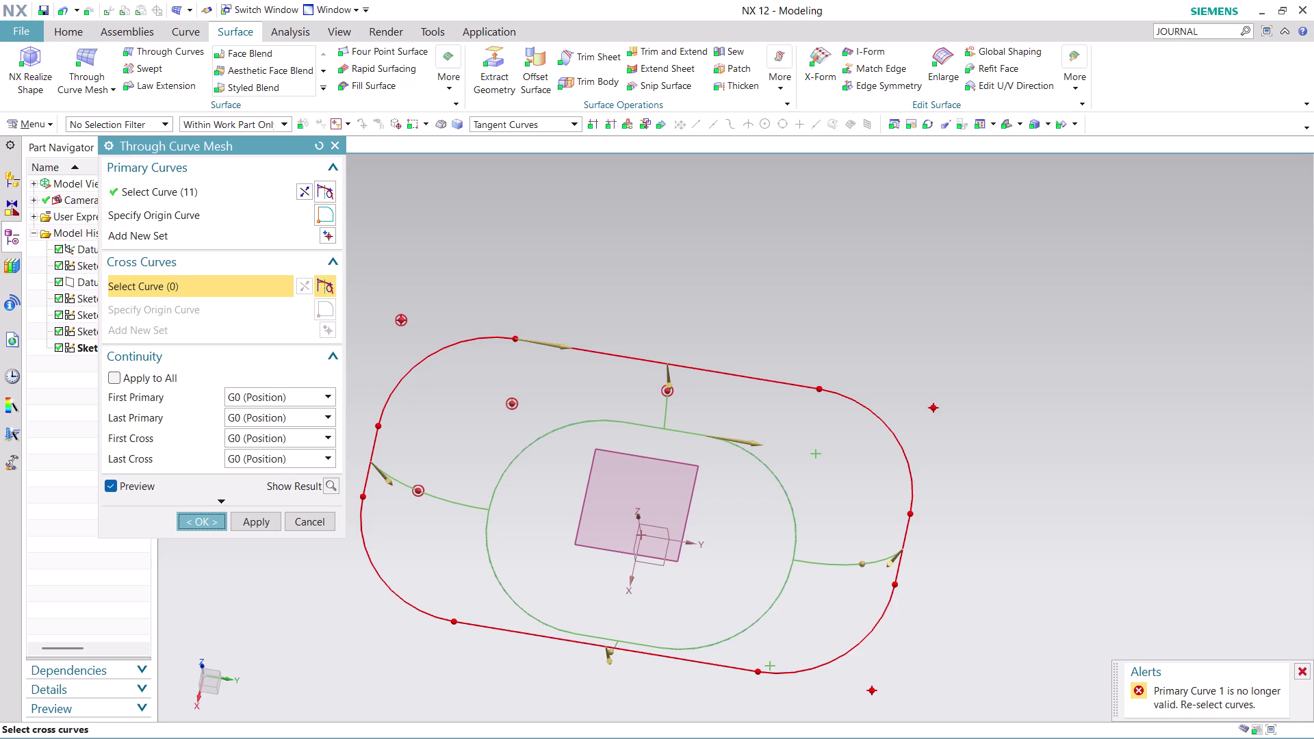
Cancel the failed Through Curve Mesh surface and start a Through Curves surface.
key(Escape)
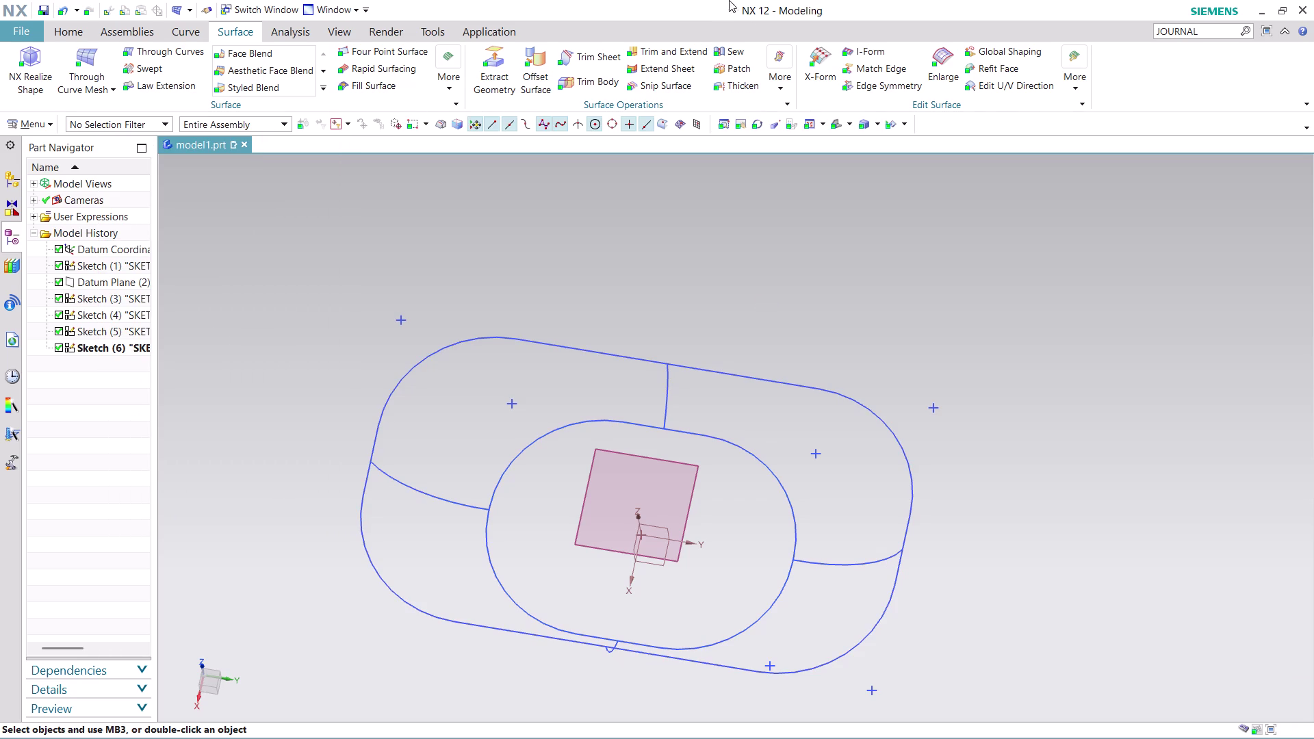
click(174, 52)
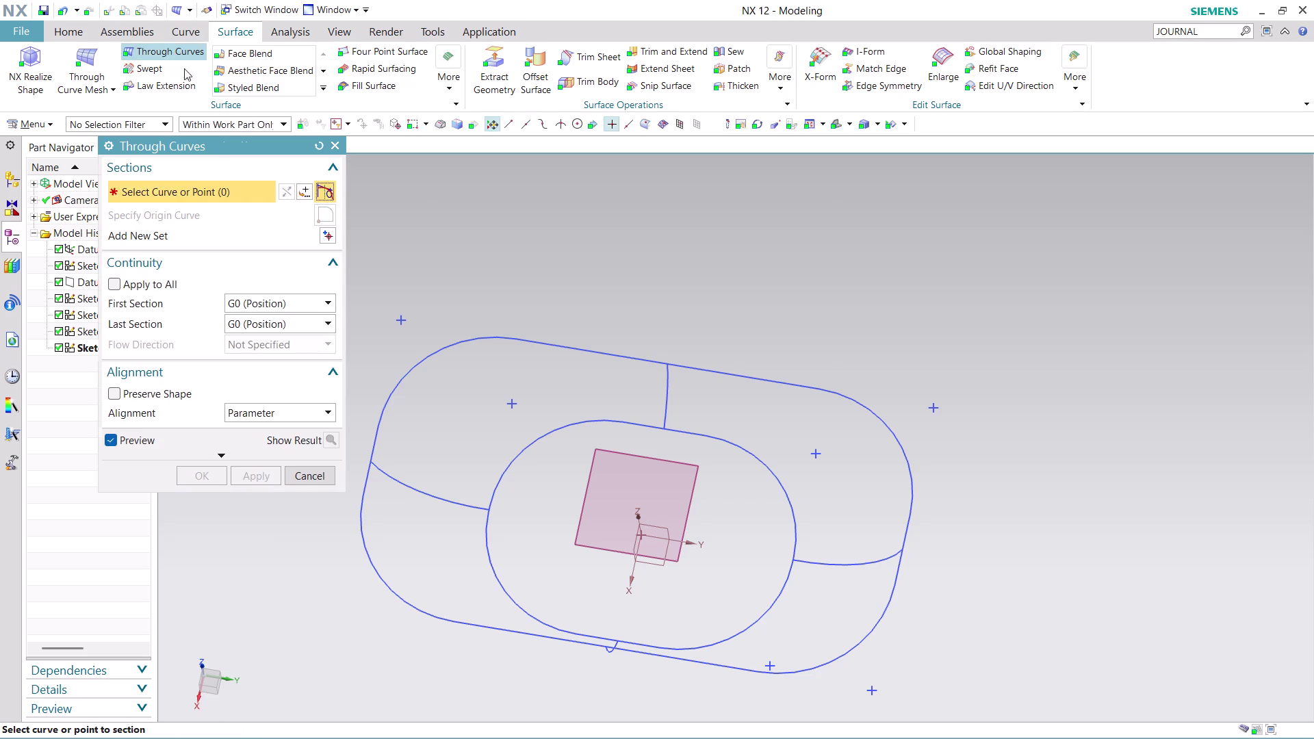
Set the outer rounded-rectangle loop as the first section.
click(375, 453)
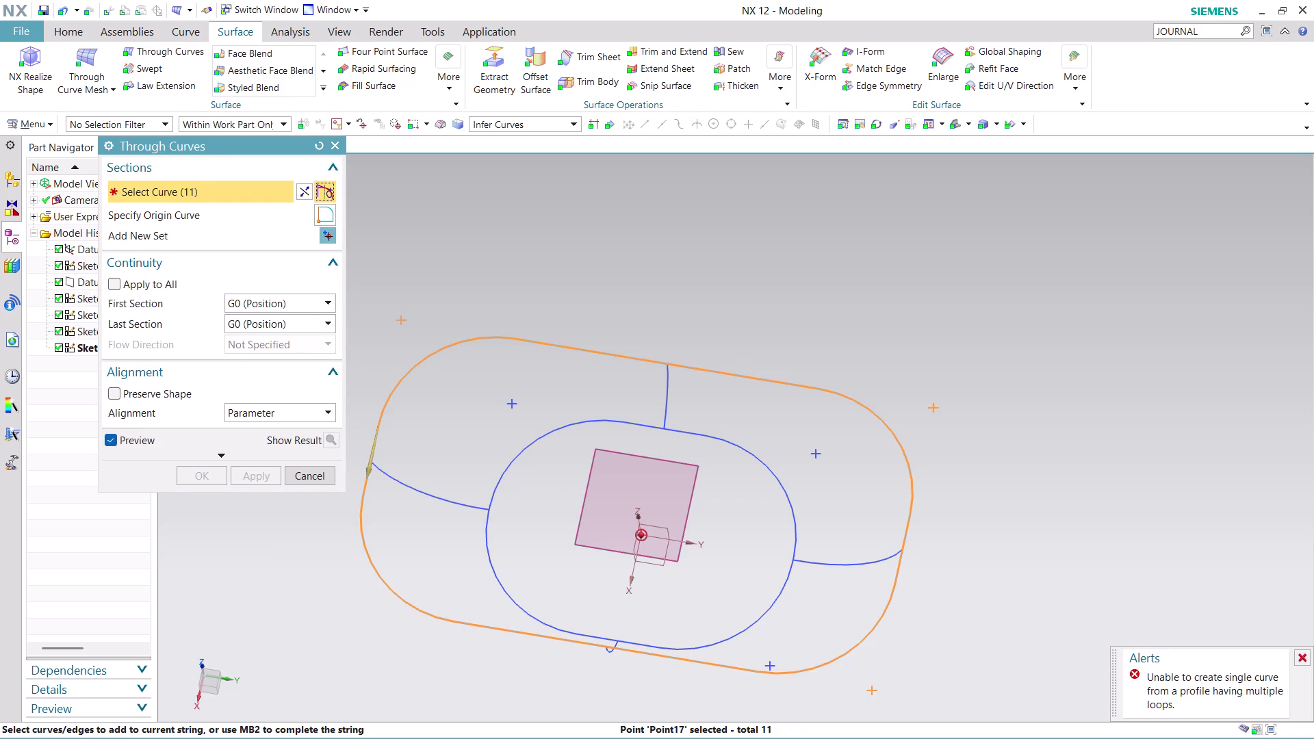
click(307, 192)
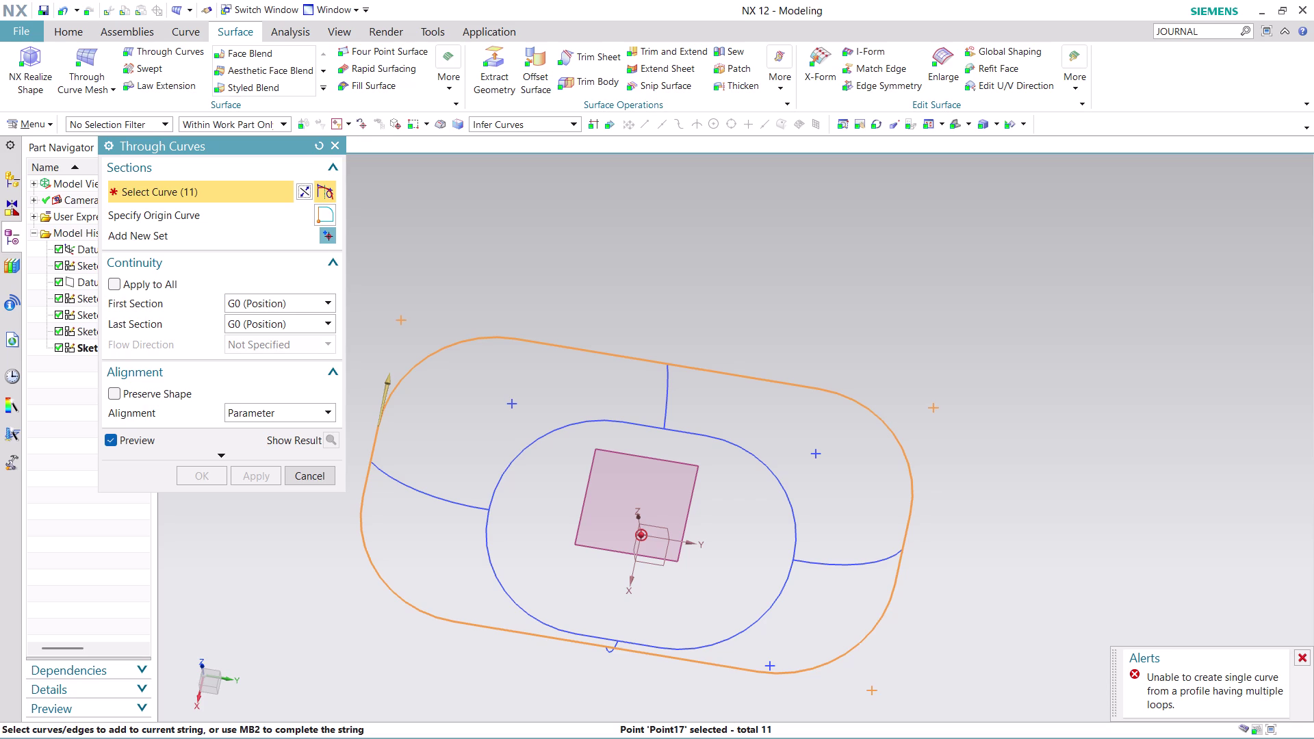
middle_click(548, 259)
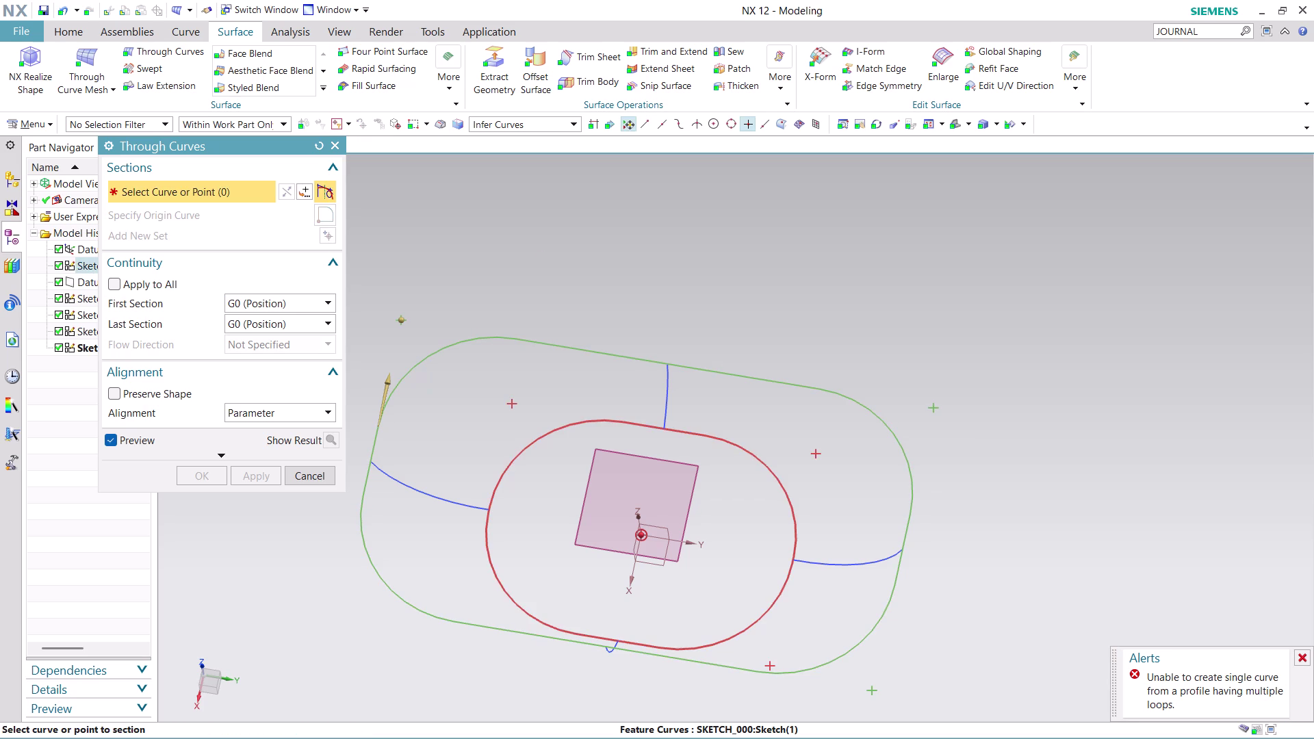
Add the inner oval loop as the second section.
click(489, 528)
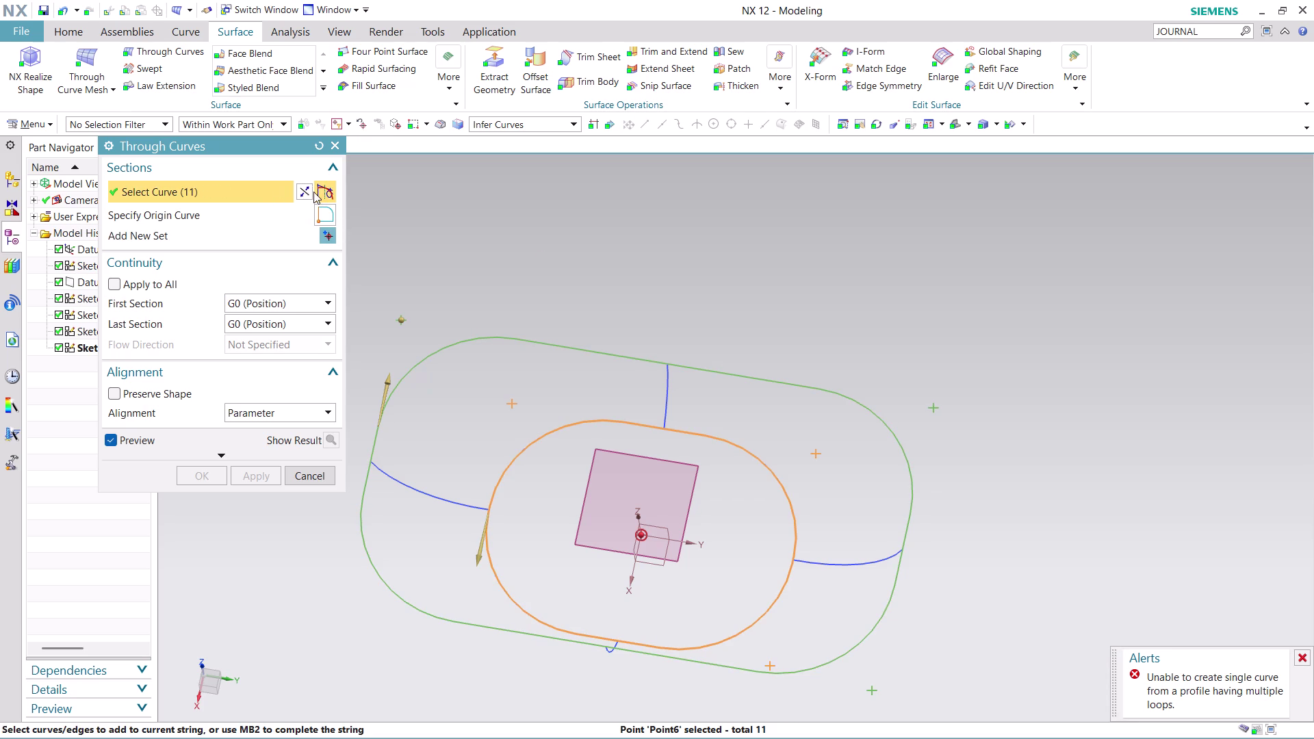
click(307, 189)
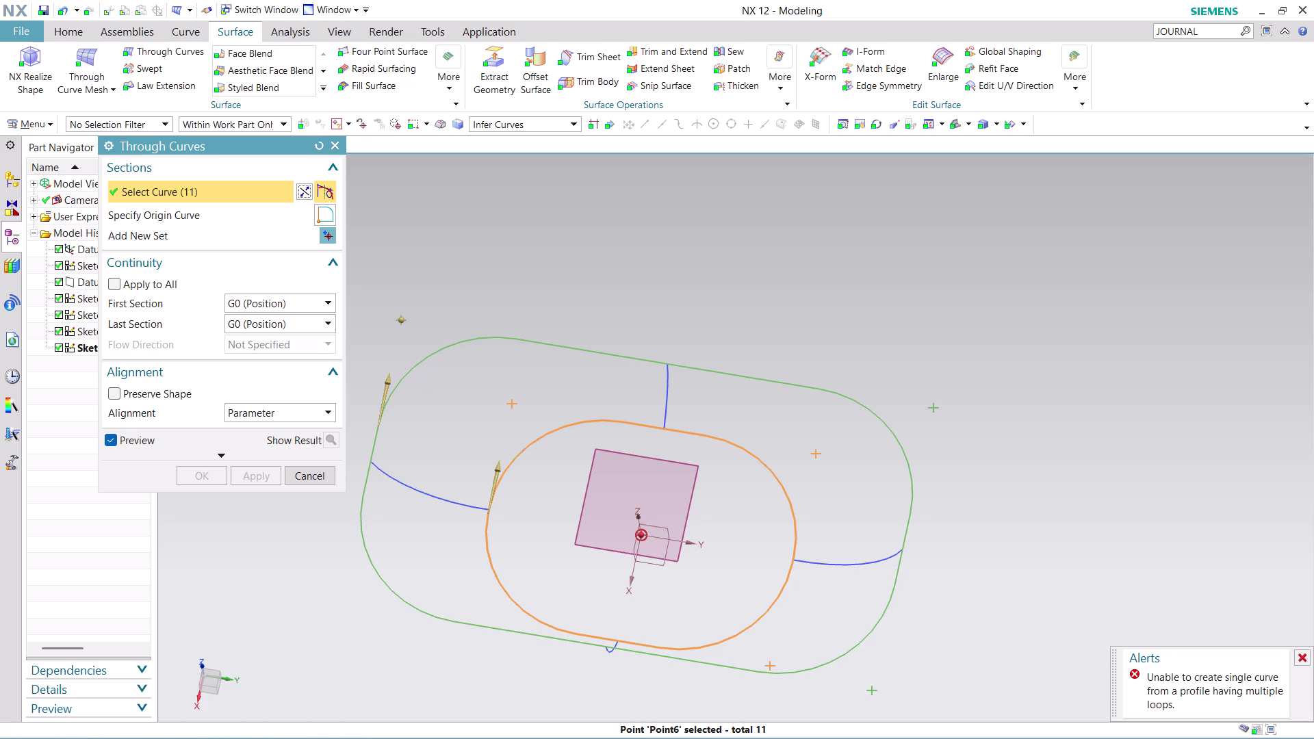
scroll(down, 3)
middle_click(504, 246)
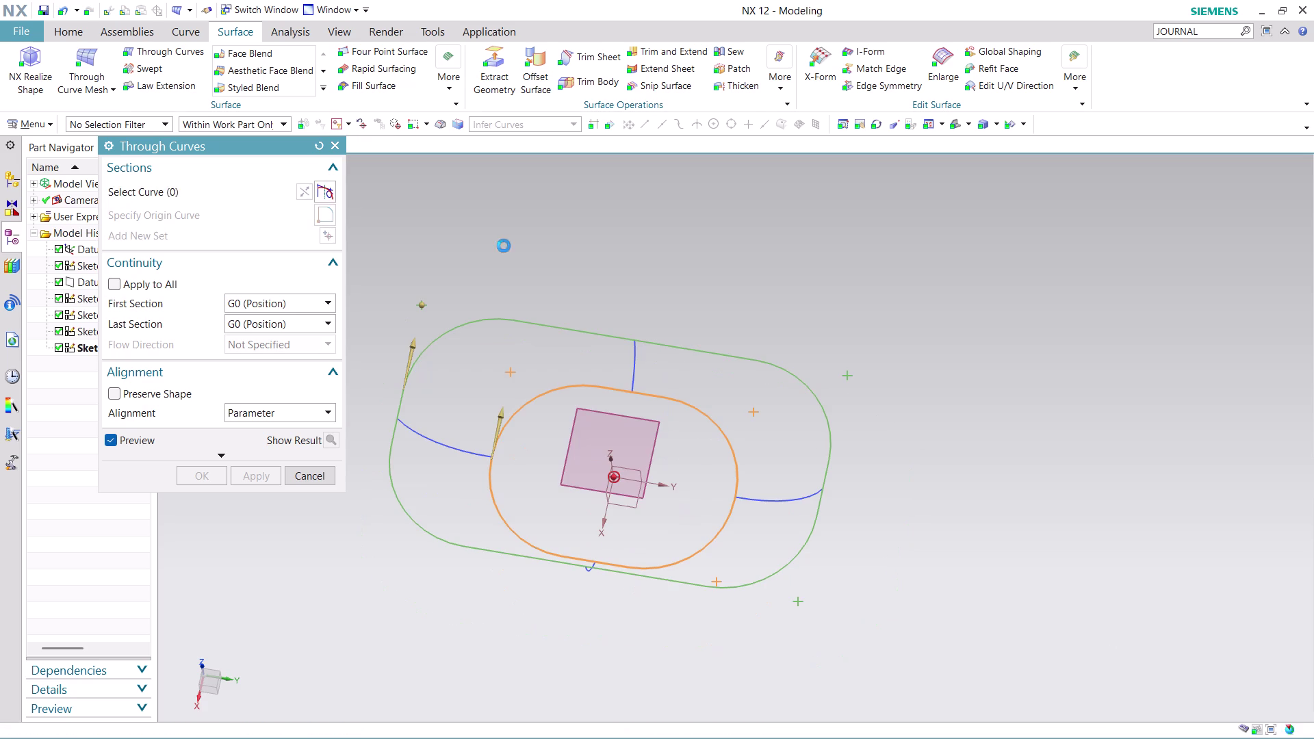
Add the left-right arcs, then the top-bottom arcs, as sections; dismiss the stray system menu.
click(407, 424)
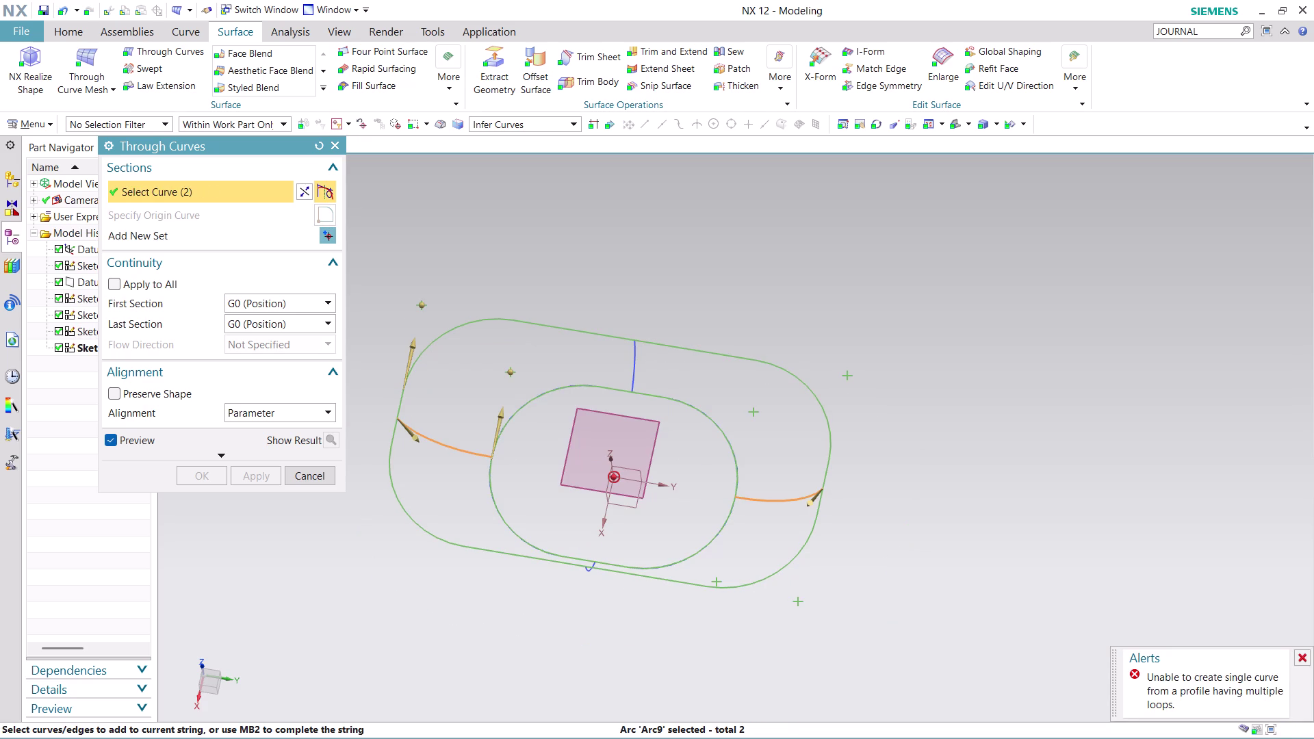
middle_click(674, 290)
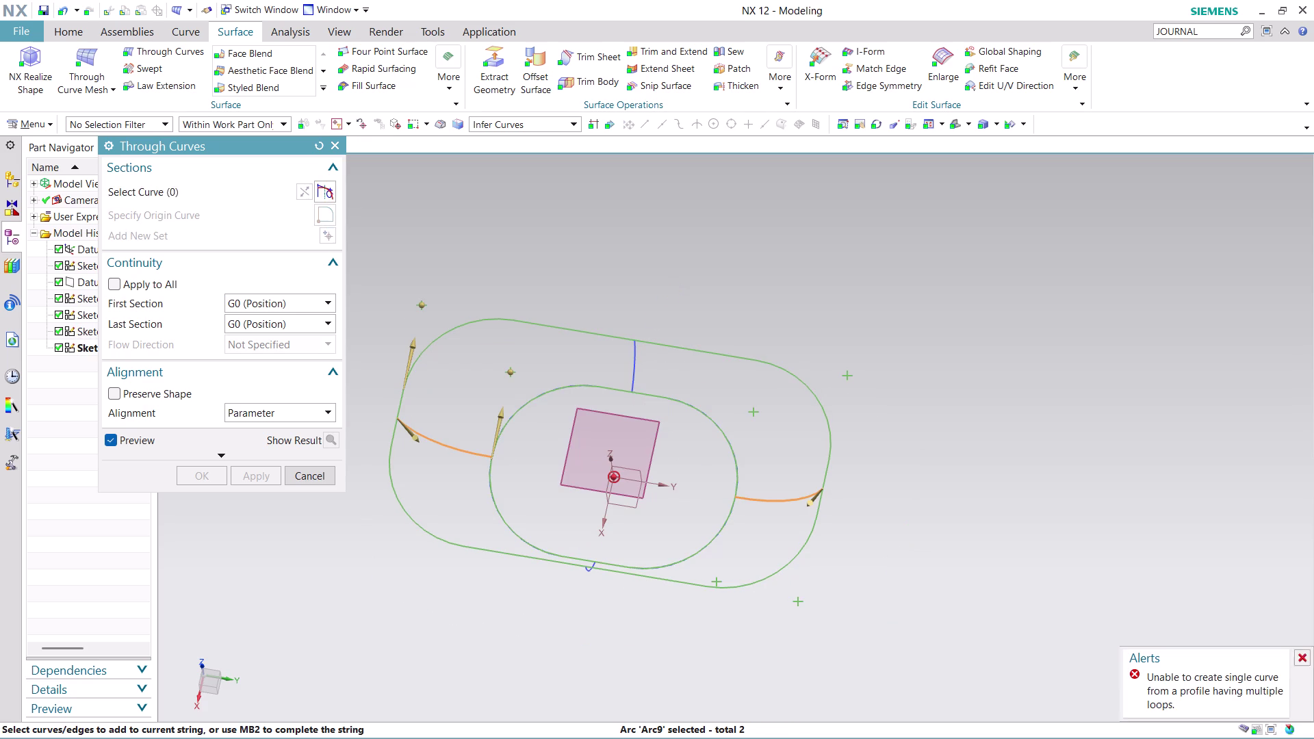
click(635, 365)
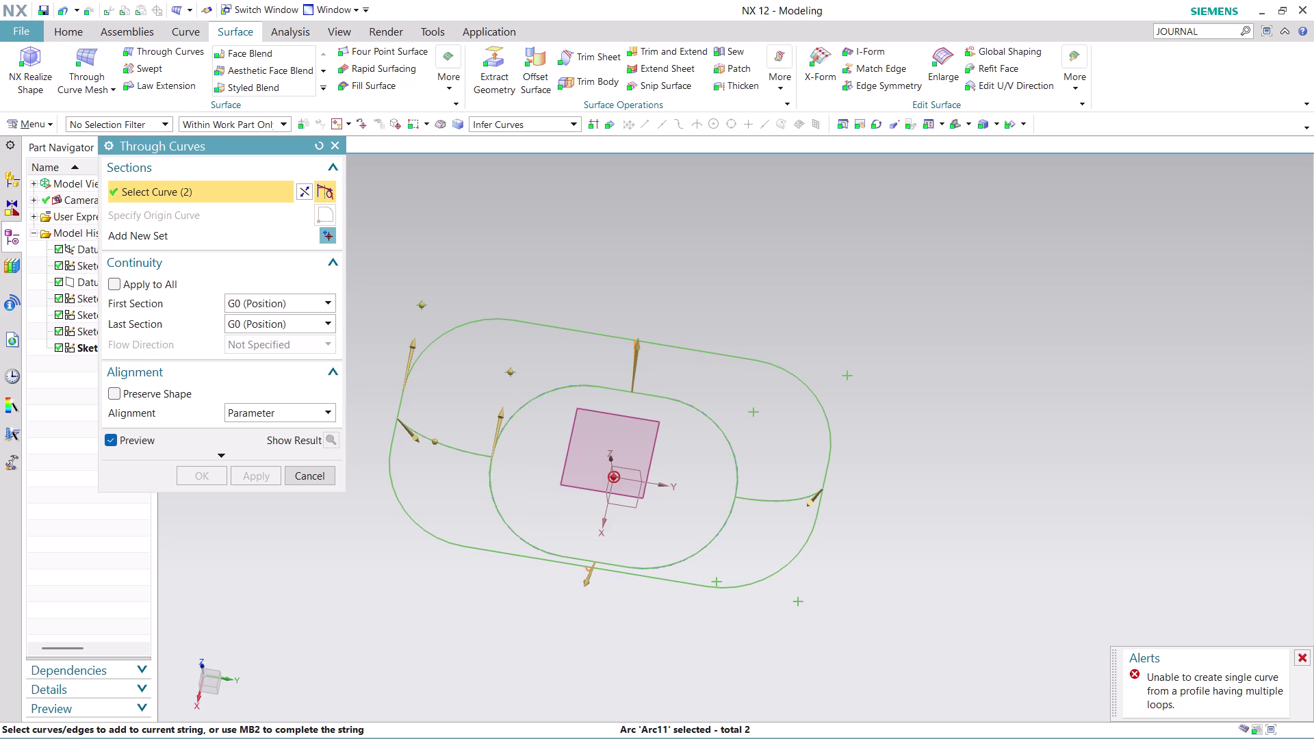
click(303, 196)
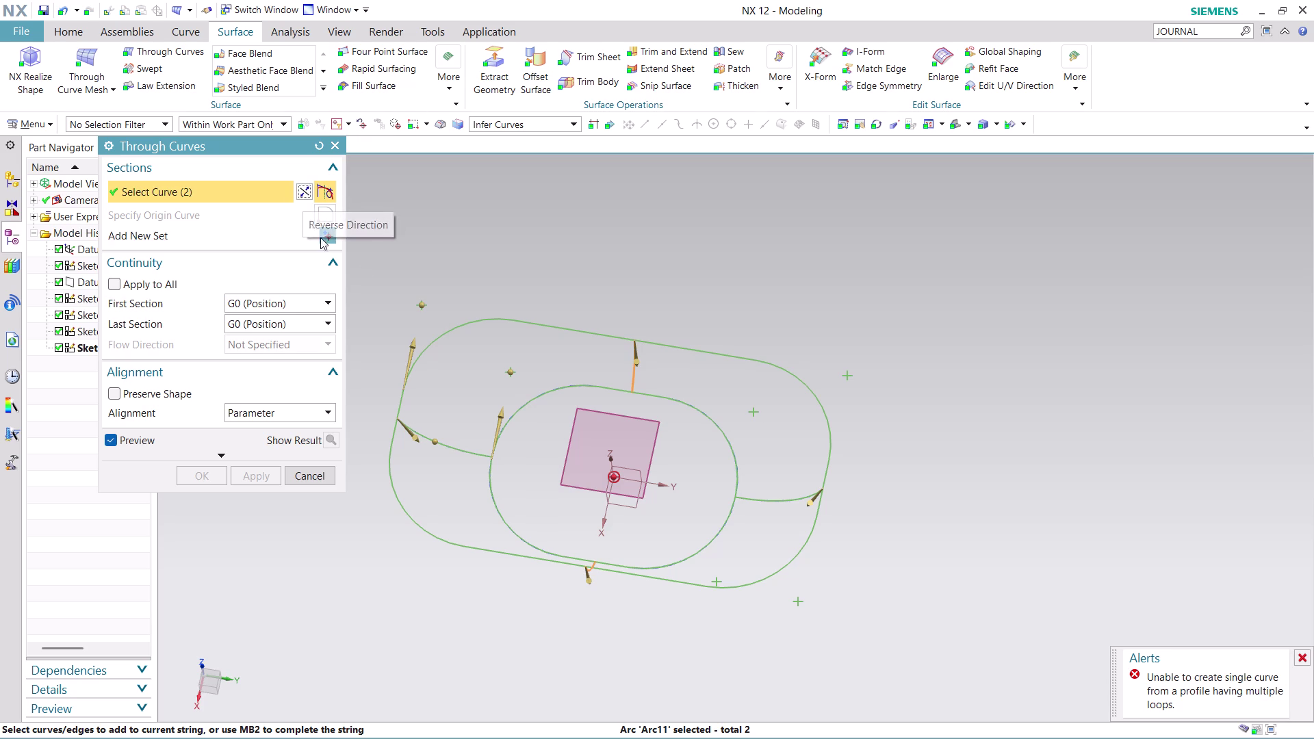
middle_click(468, 254)
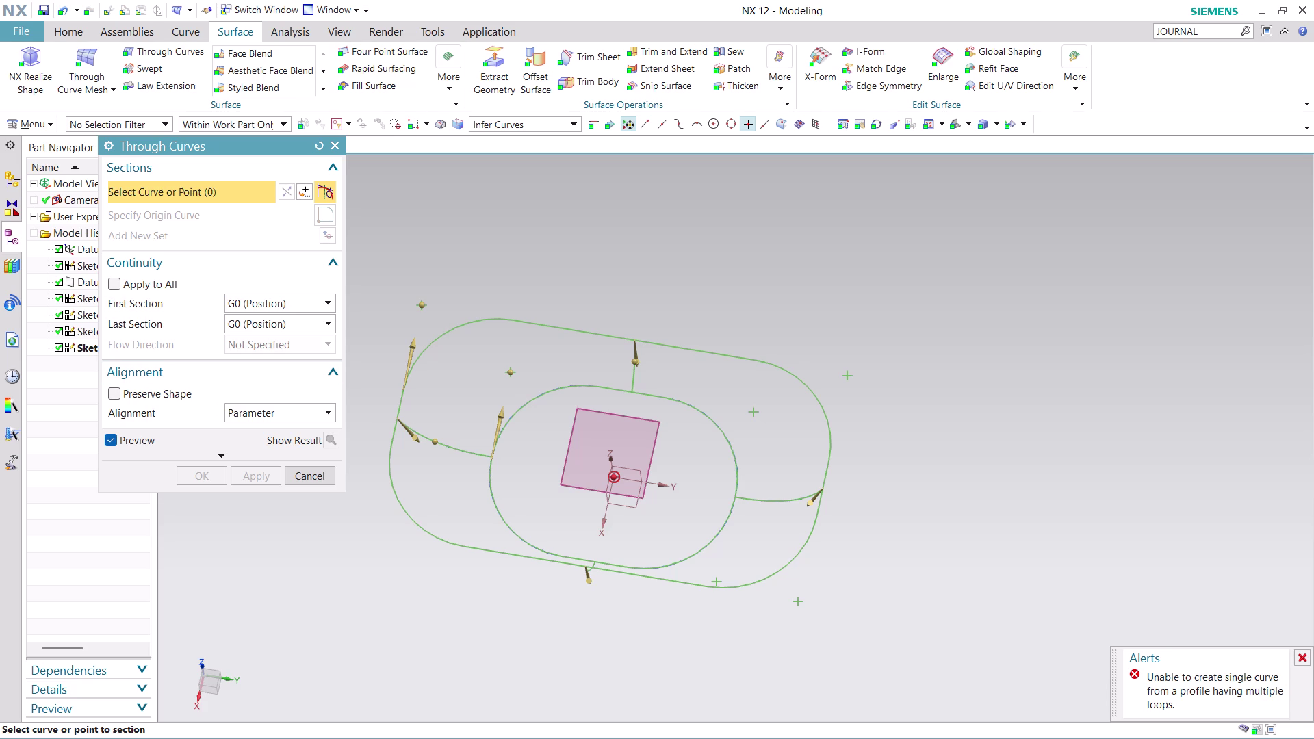
right_click(336, 738)
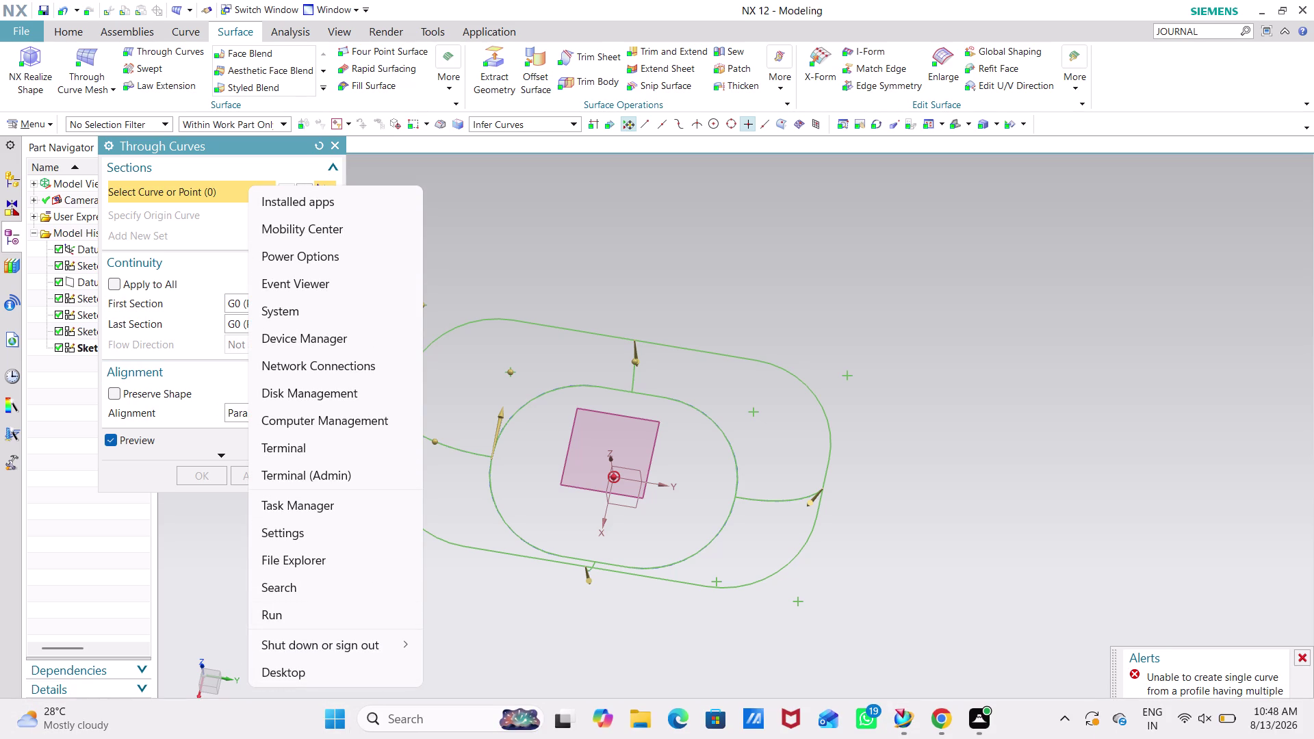
click(625, 239)
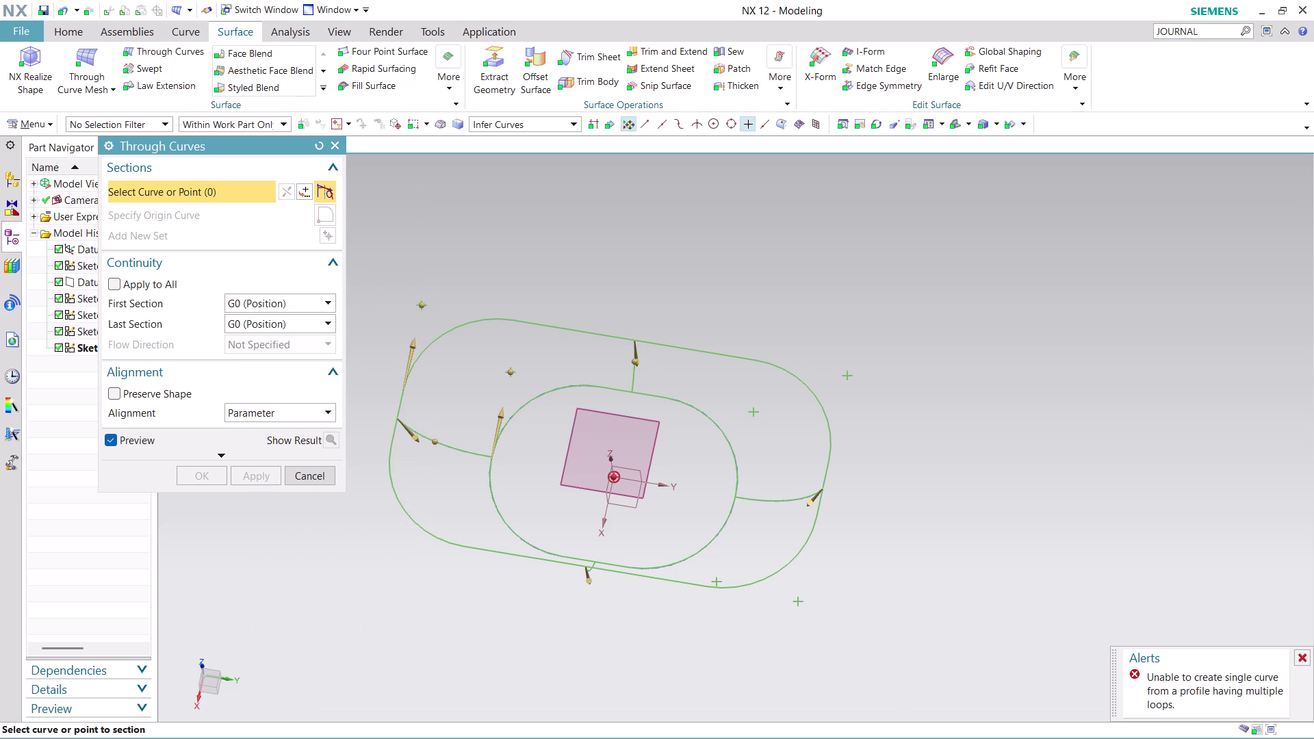